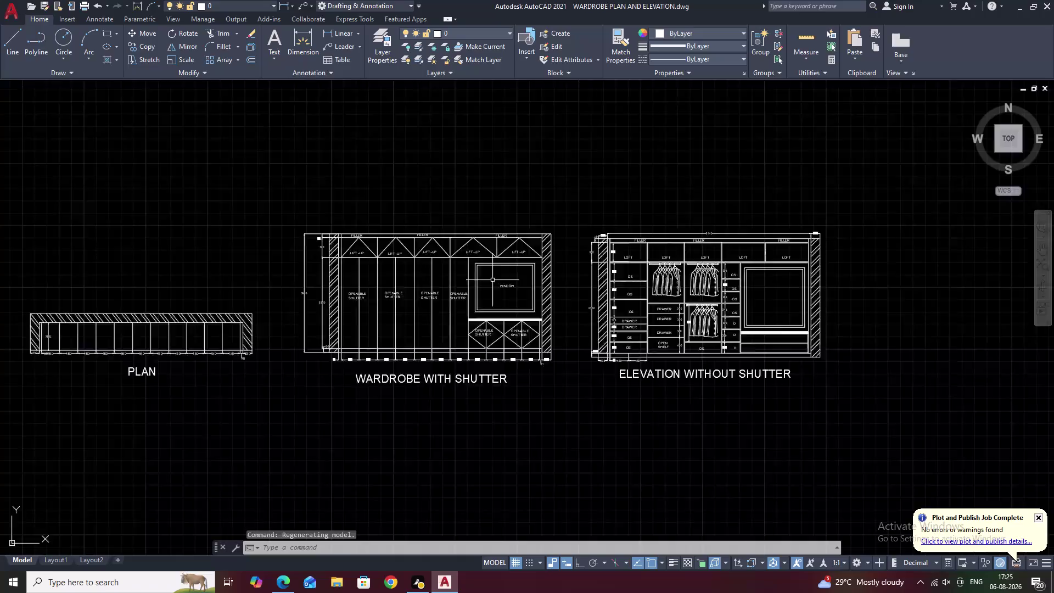
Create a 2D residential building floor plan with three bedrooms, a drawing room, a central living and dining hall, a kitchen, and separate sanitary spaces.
Zoom out and pan the three wardrobe drawings left, then close the drawing and confirm.
scroll(up, 3)
scroll(down, 3)
middle_drag(641, 330, 490, 313)
scroll(down, 3)
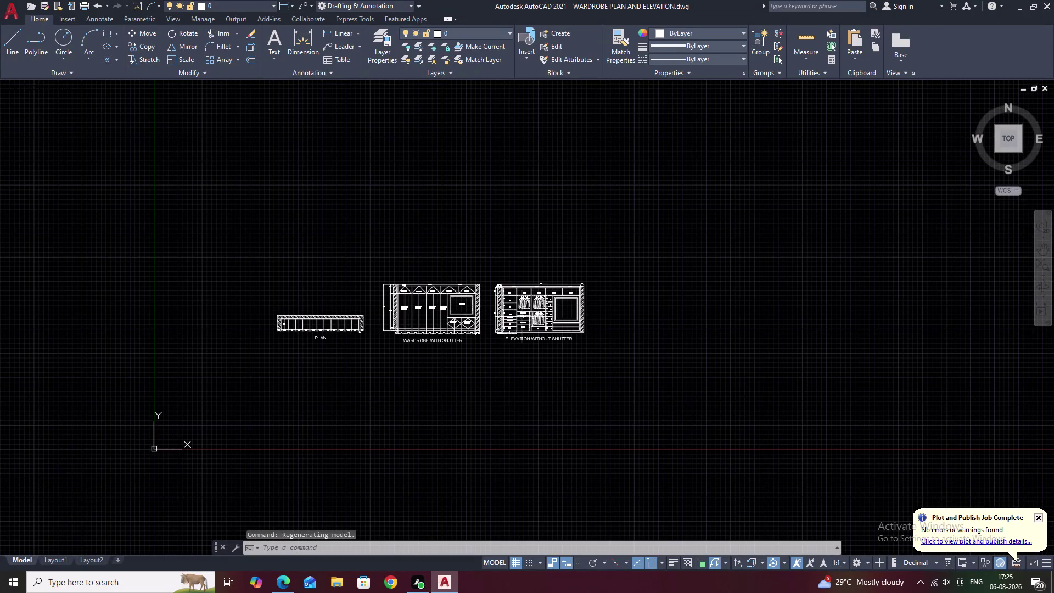
middle_drag(575, 323, 421, 305)
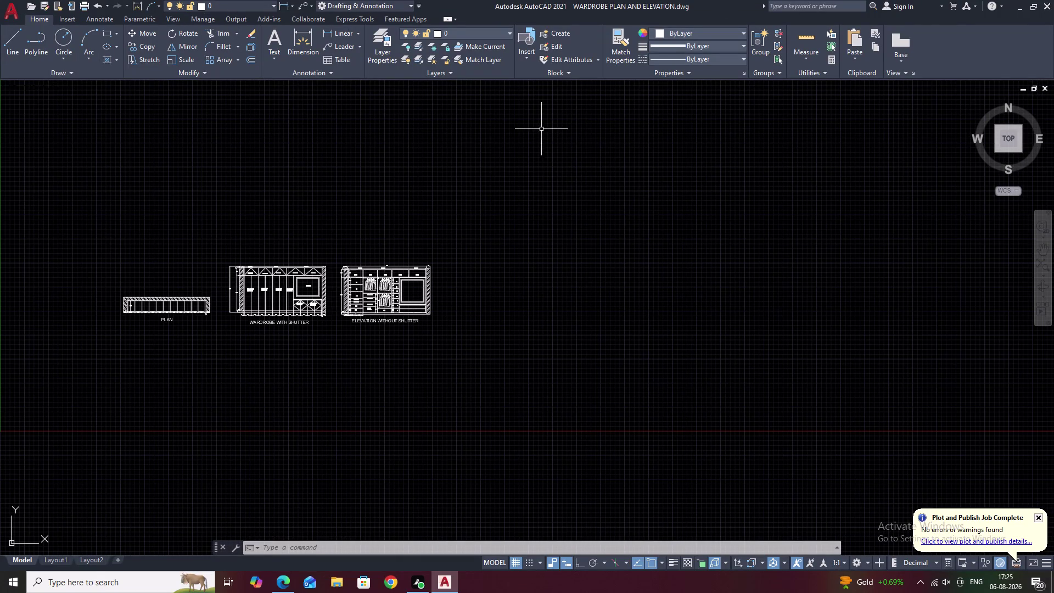
click(1045, 0)
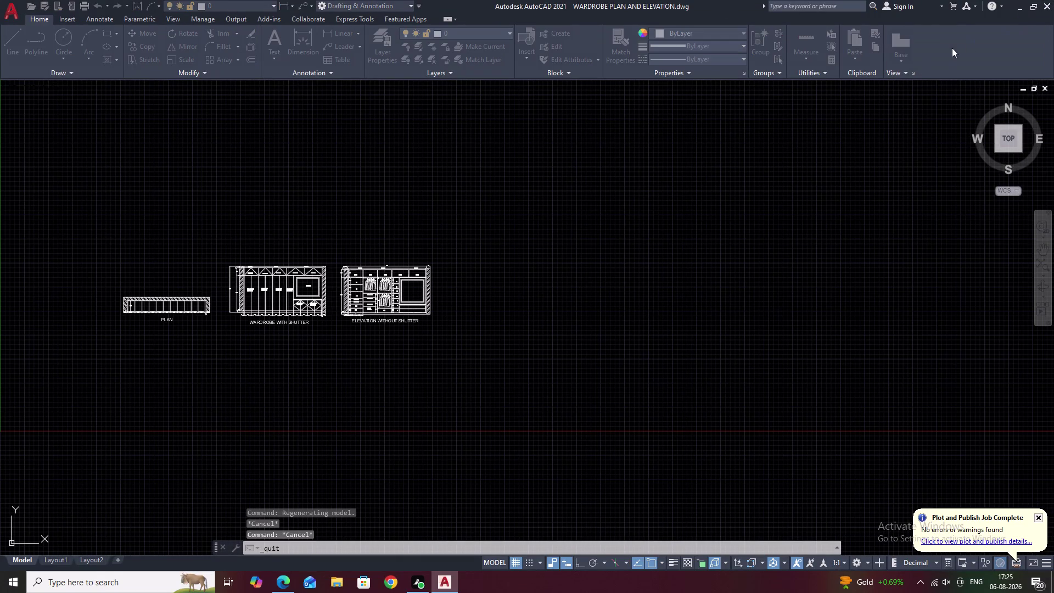
click(547, 317)
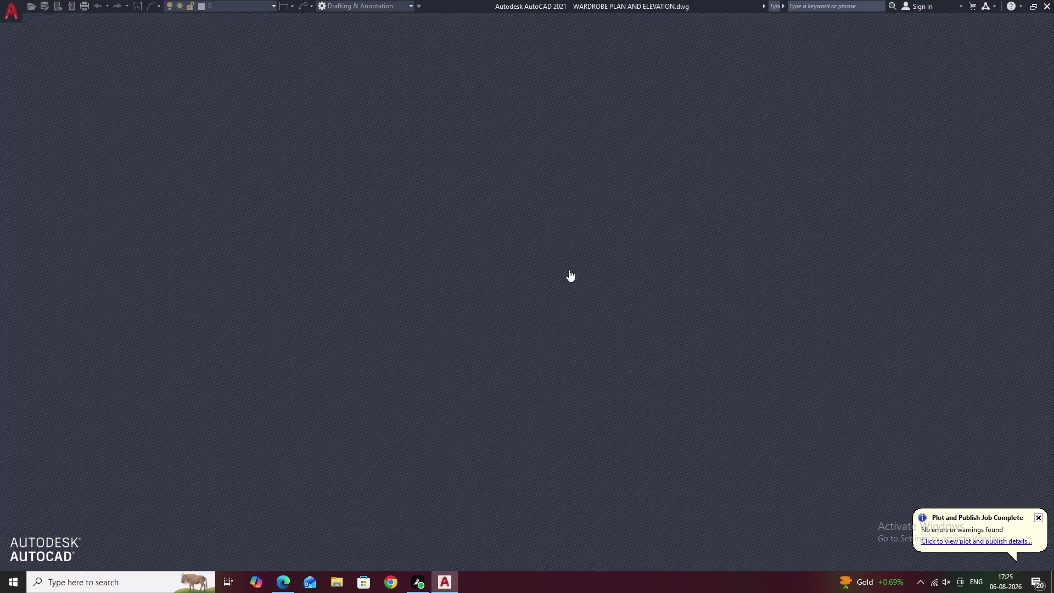